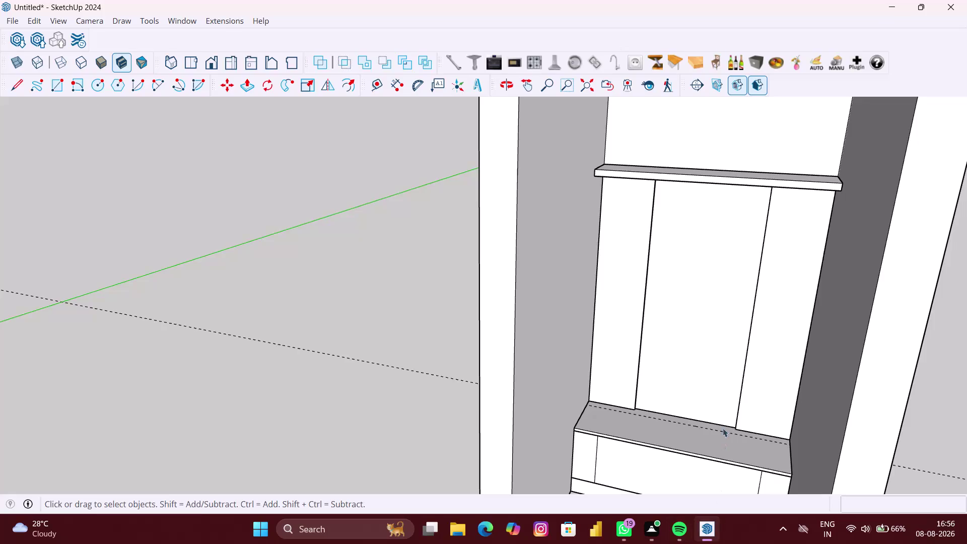
Zoom in on the left back-panel joint and select the left back panel group.
middle_drag(723, 428, 664, 432)
scroll(up, 3)
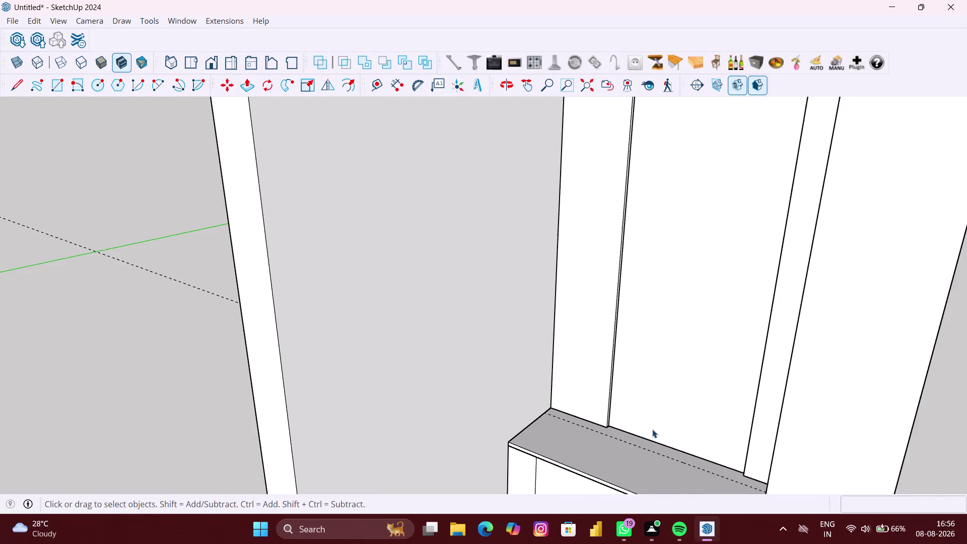
scroll(up, 3)
middle_drag(653, 430, 671, 430)
scroll(up, 3)
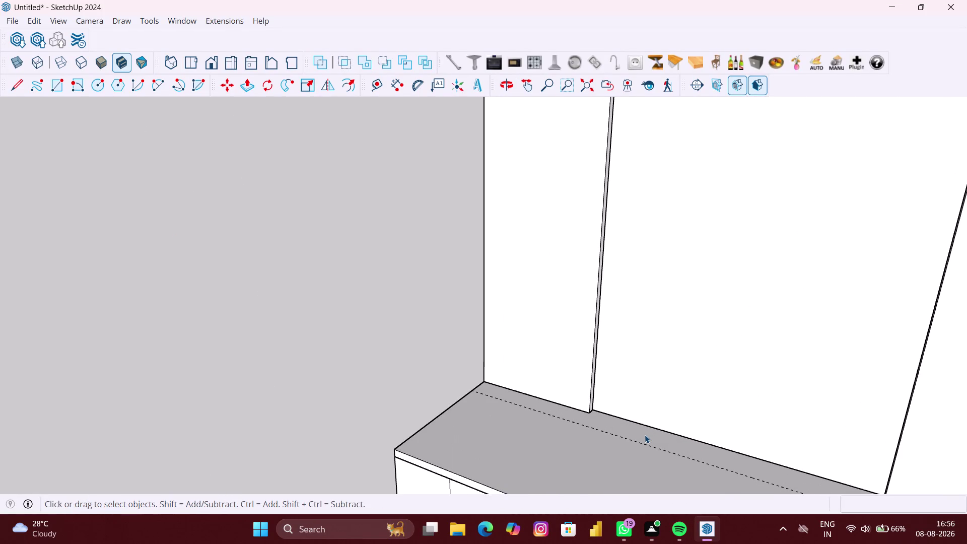
click(575, 367)
double_click(528, 359)
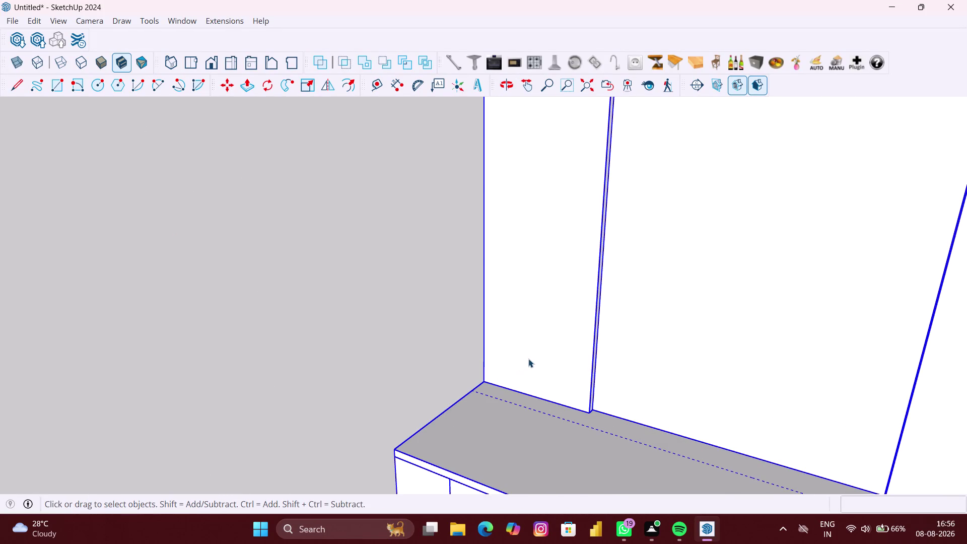
click(540, 349)
Move the left back panel slightly from its bottom corner to open a small gap.
key(m)
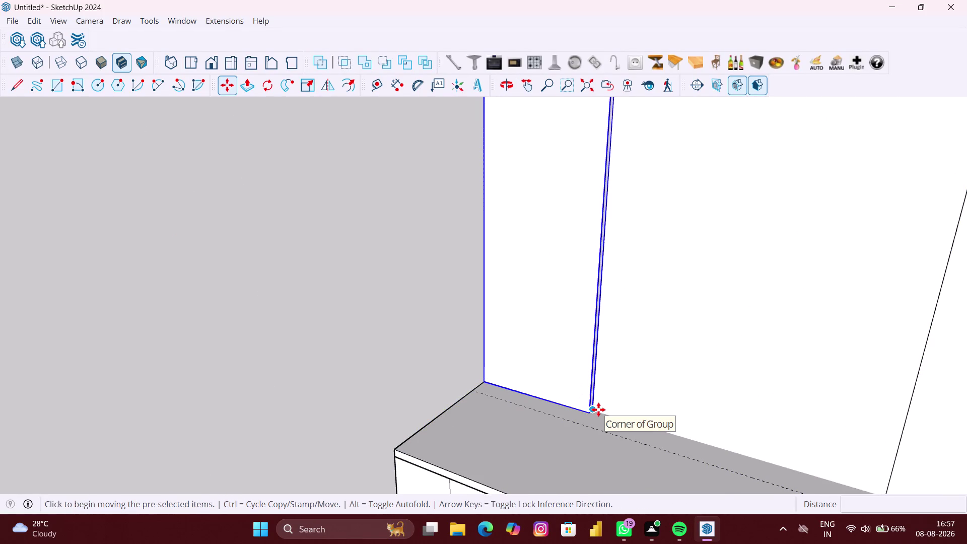
scroll(up, 3)
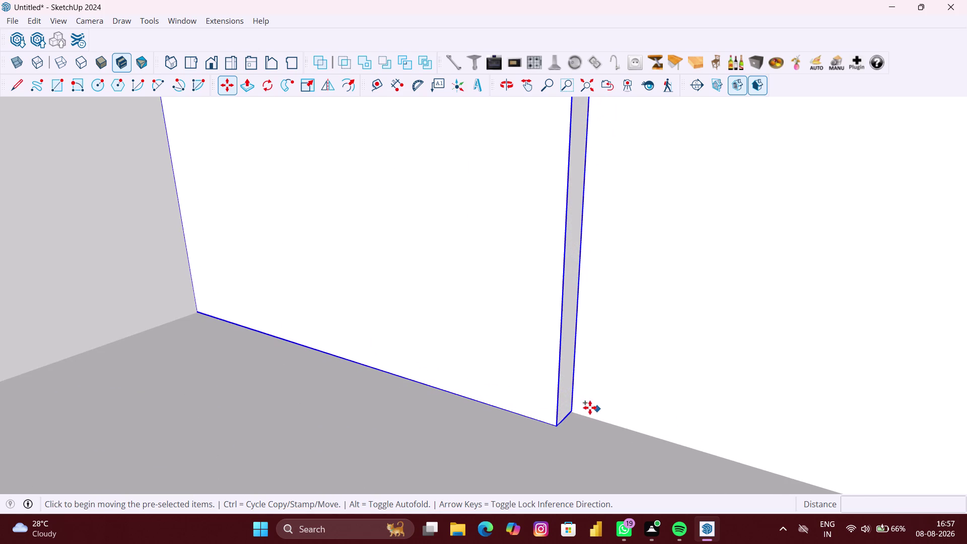
click(574, 409)
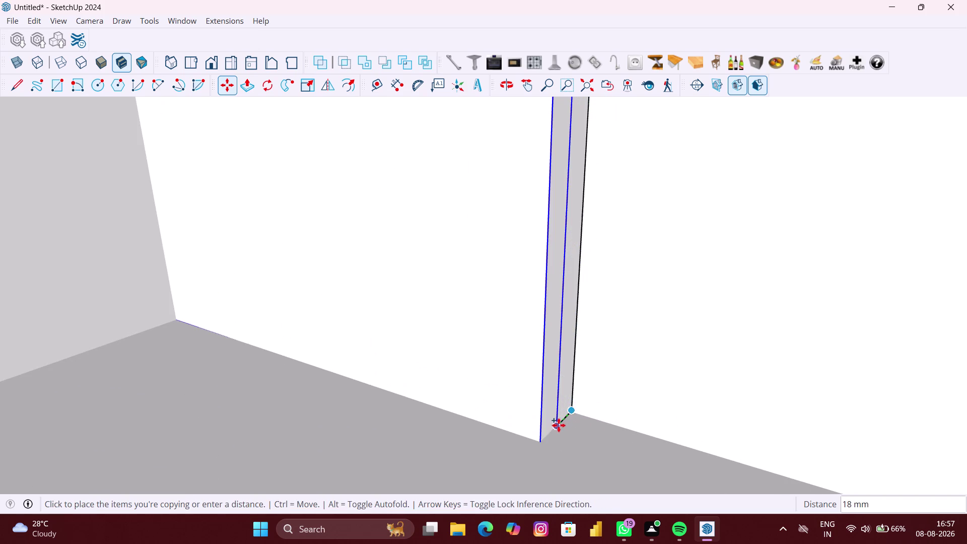
click(557, 426)
scroll(down, 3)
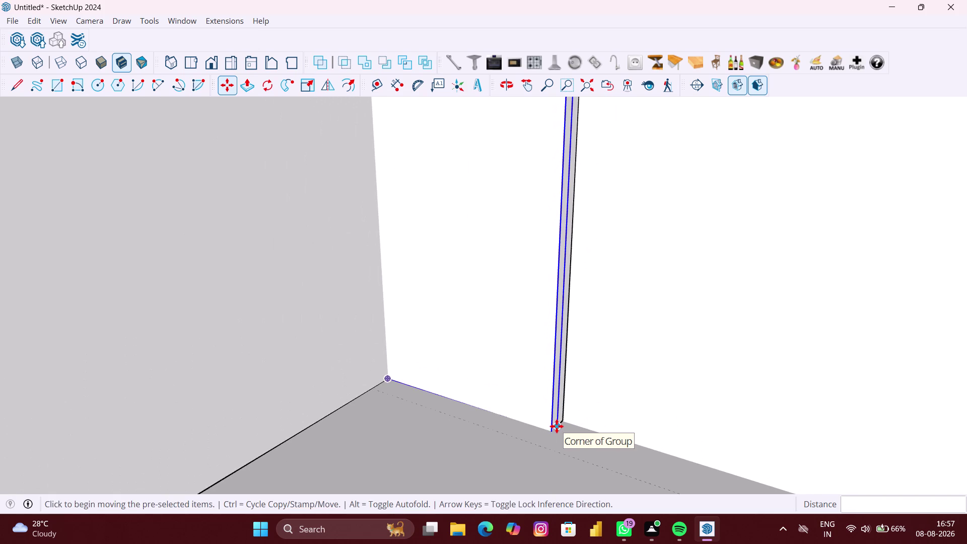
key(space)
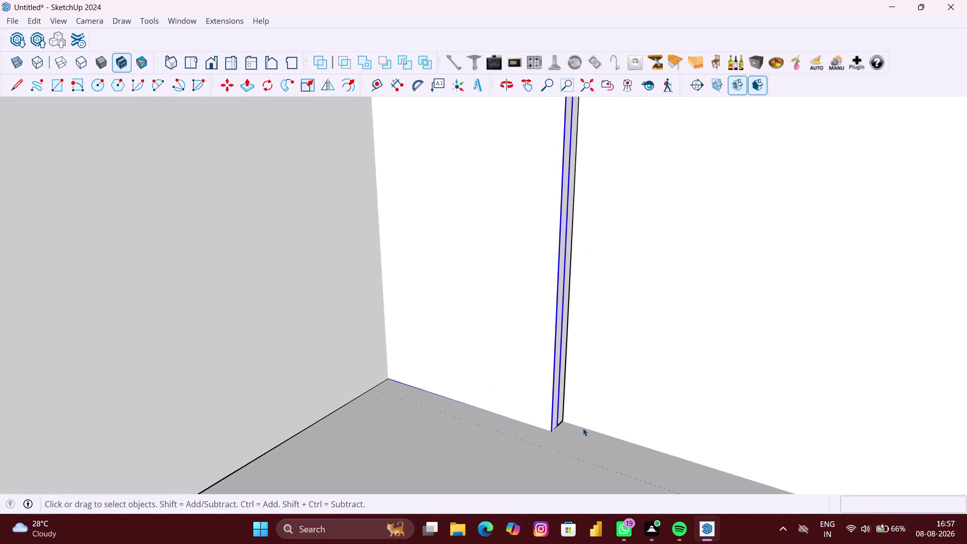
Orbit and zoom to inspect the new gap between the back panels.
scroll(down, 3)
key(space)
click(598, 429)
scroll(down, 3)
middle_drag(602, 436, 615, 441)
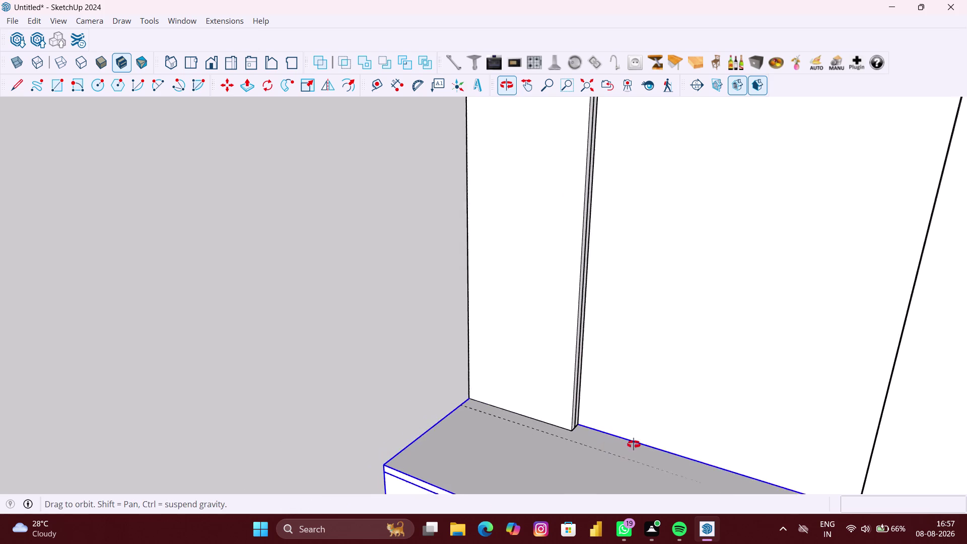
middle_drag(615, 442, 722, 446)
scroll(down, 3)
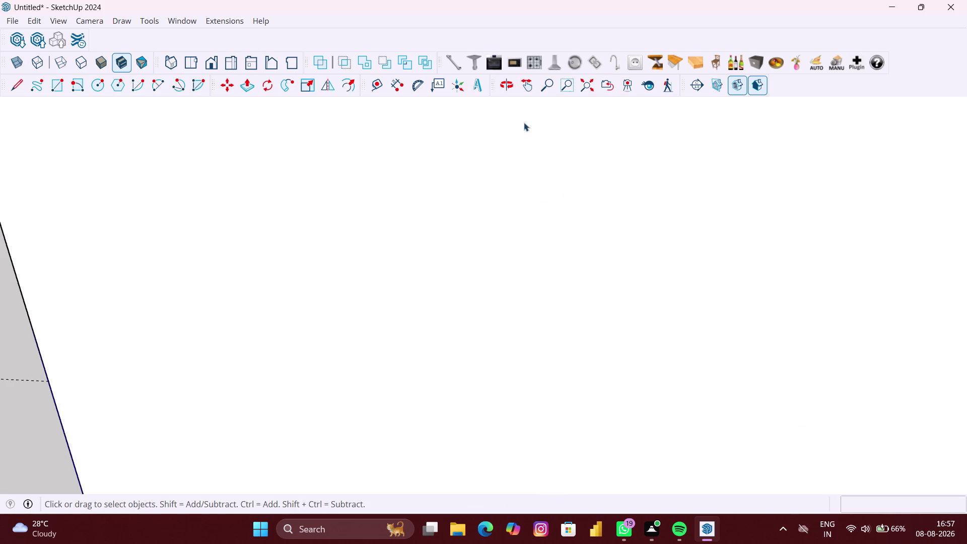
Orbit the view over the drawer base toward the right back-panel joint.
click(582, 91)
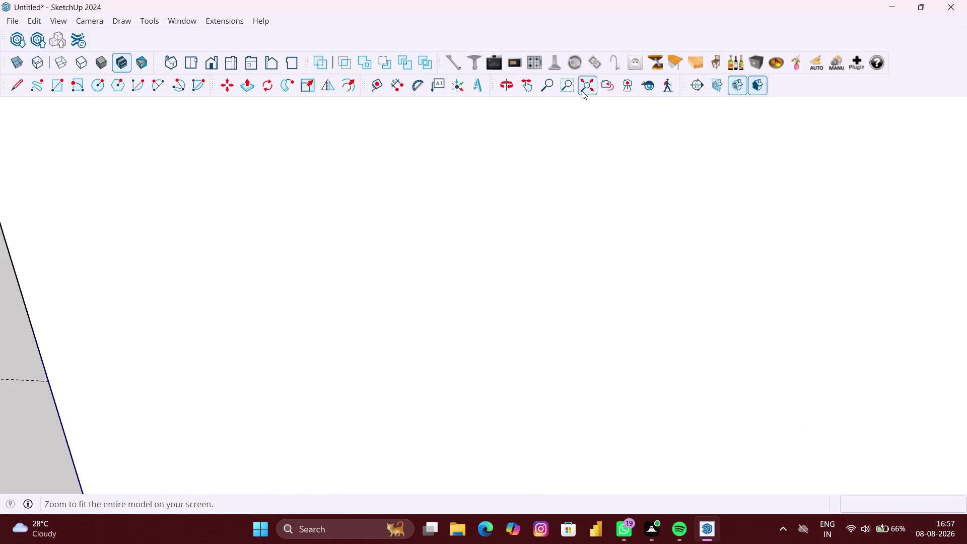
scroll(up, 3)
middle_drag(538, 346, 597, 353)
scroll(up, 3)
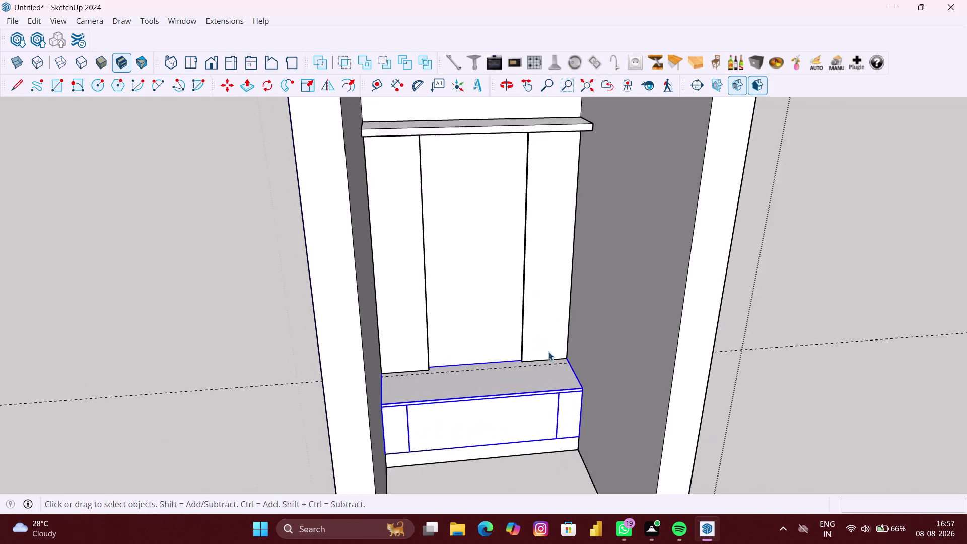
middle_drag(547, 352, 532, 359)
scroll(up, 3)
middle_drag(527, 358, 556, 362)
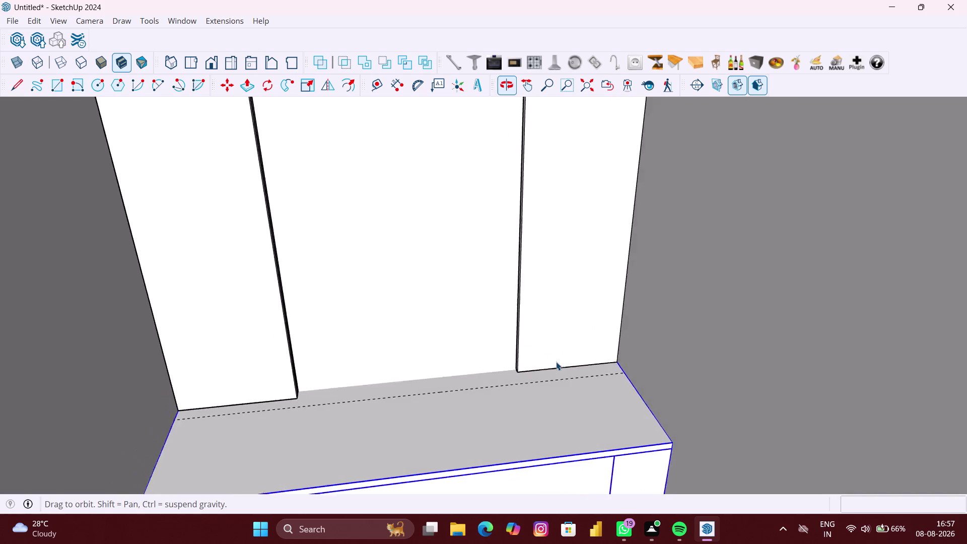
scroll(up, 3)
middle_drag(535, 362, 566, 362)
scroll(up, 3)
middle_drag(548, 362, 554, 361)
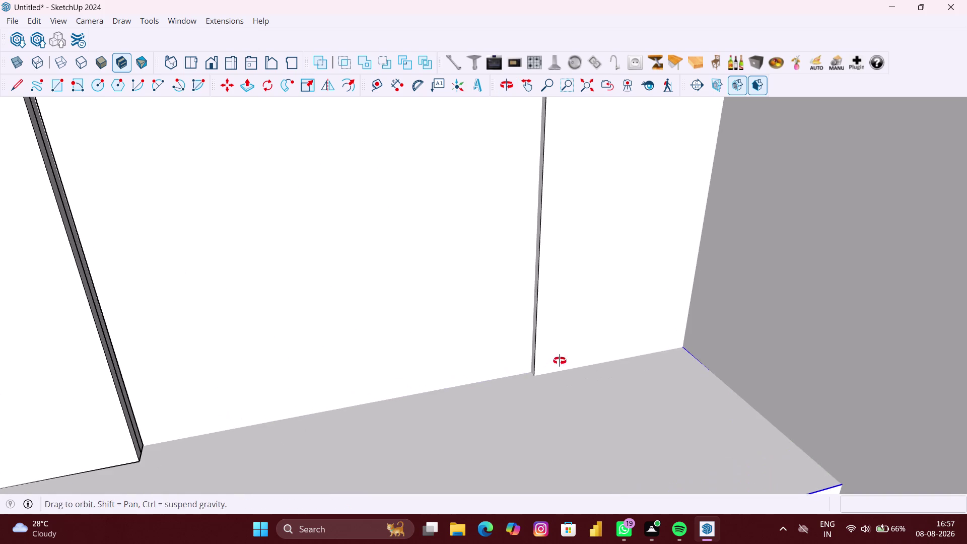
middle_drag(554, 362, 563, 360)
scroll(up, 3)
Nudge the right back panel from its bottom corner, leaving a narrow gap beside the middle panel.
click(571, 352)
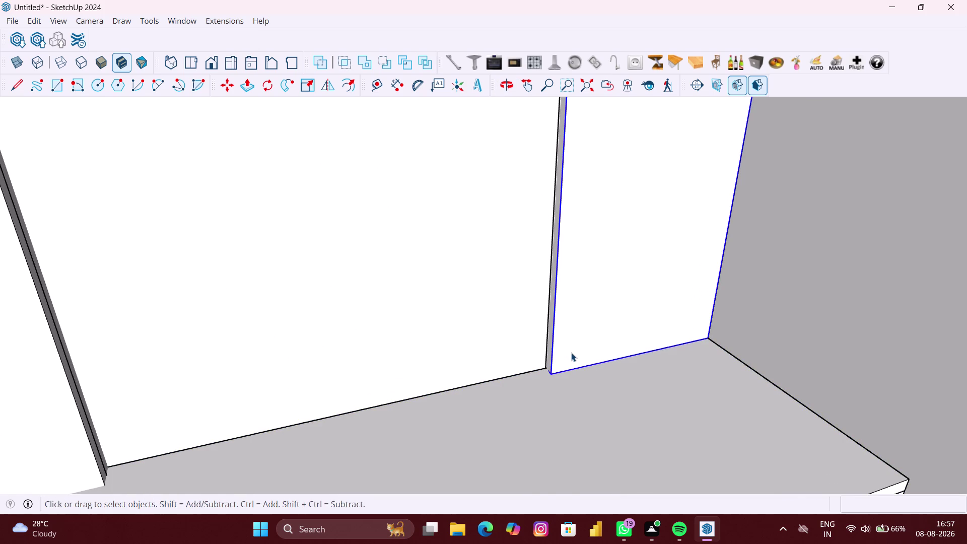
key(m)
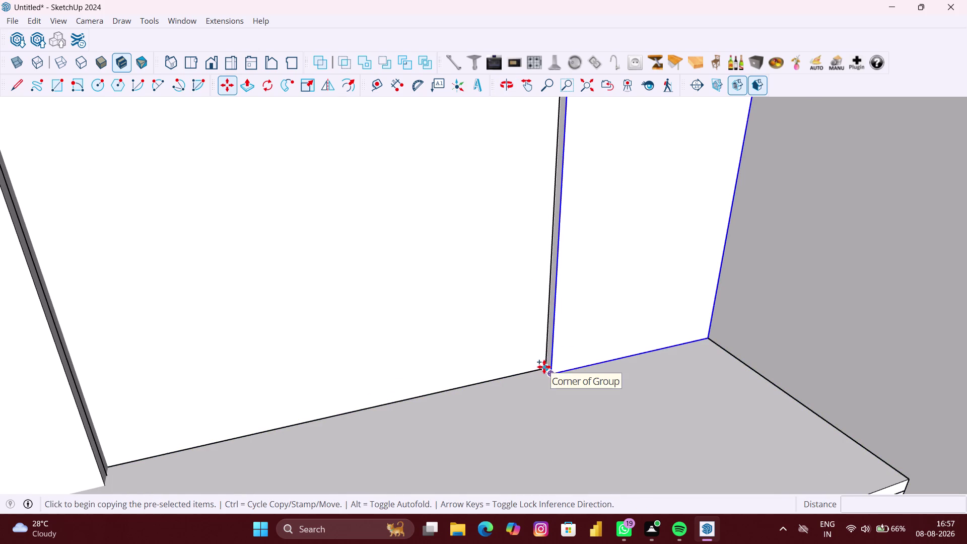
scroll(up, 3)
scroll(up, 3)
click(546, 367)
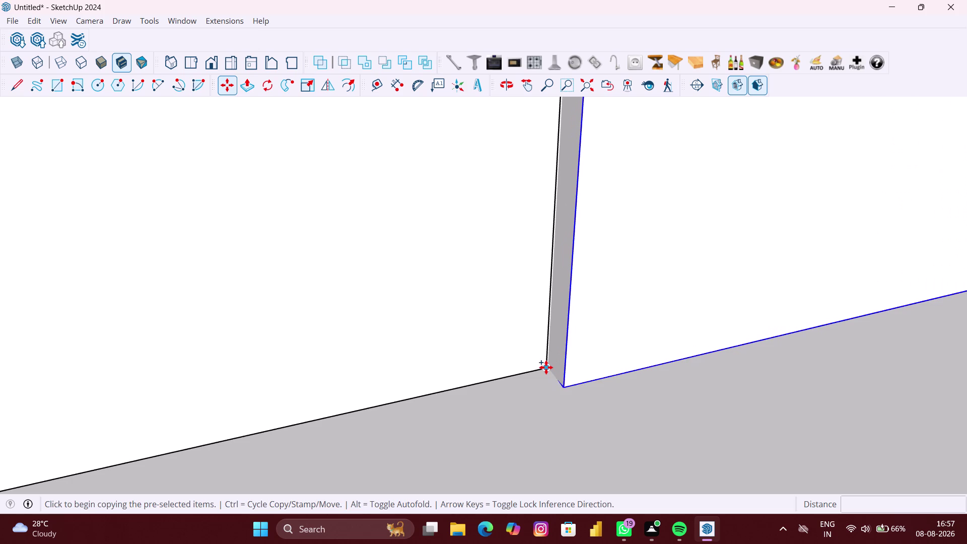
click(561, 388)
scroll(down, 3)
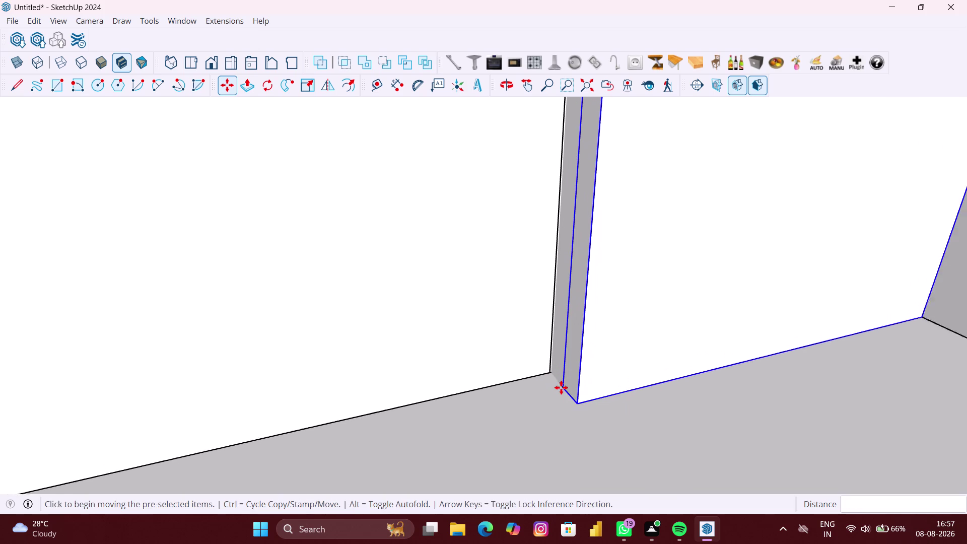
scroll(down, 3)
scroll(down, 3)
scroll(down, 3)
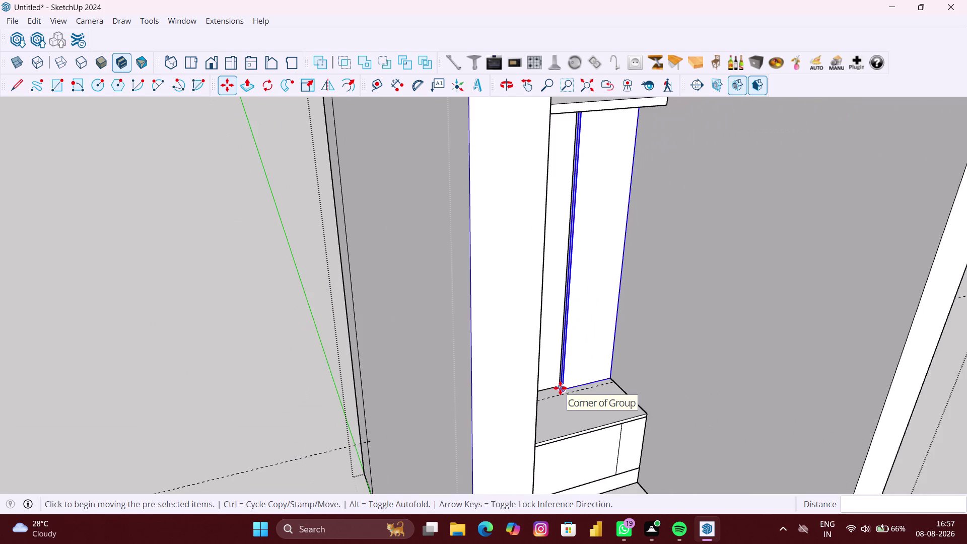
scroll(down, 3)
middle_drag(560, 388, 451, 360)
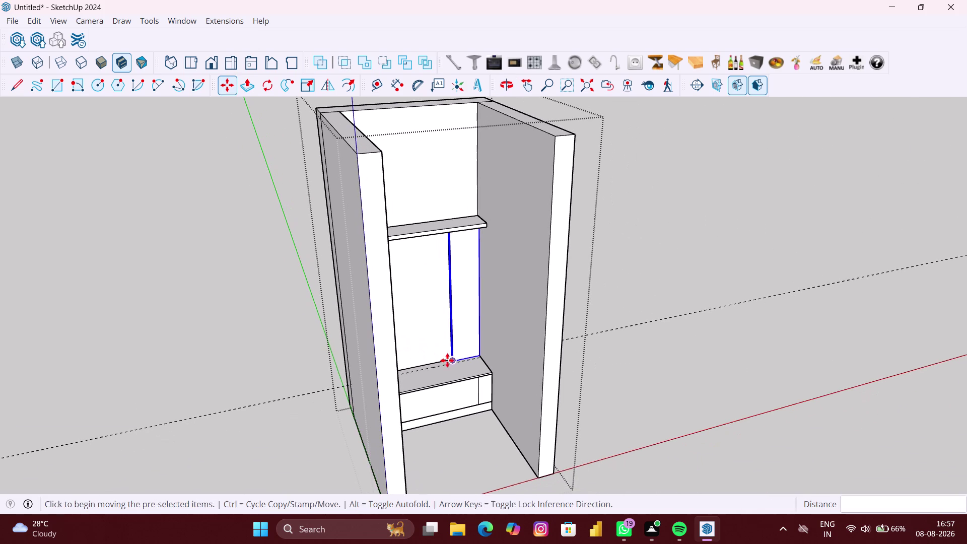
key(space)
click(631, 390)
middle_drag(634, 391, 545, 374)
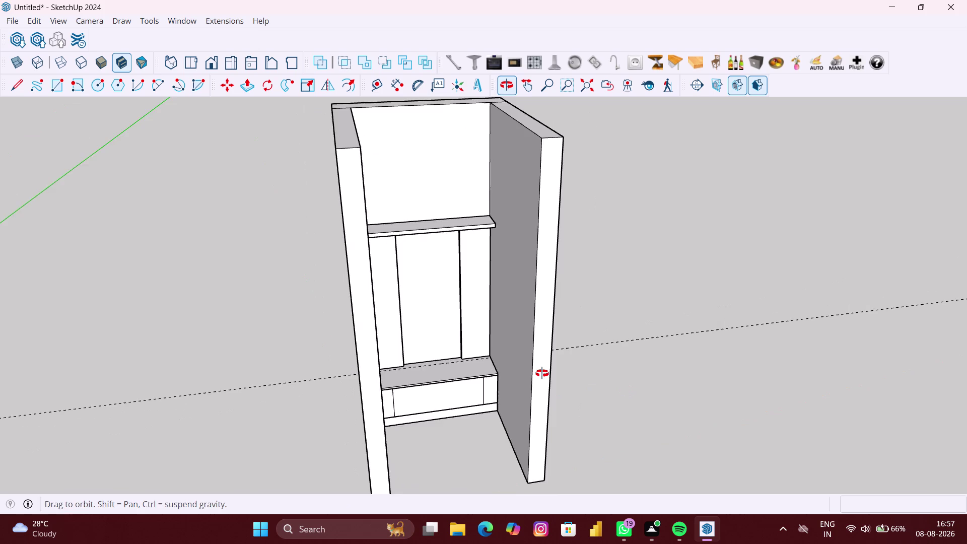
middle_drag(544, 374, 540, 372)
scroll(up, 3)
middle_drag(470, 371, 478, 348)
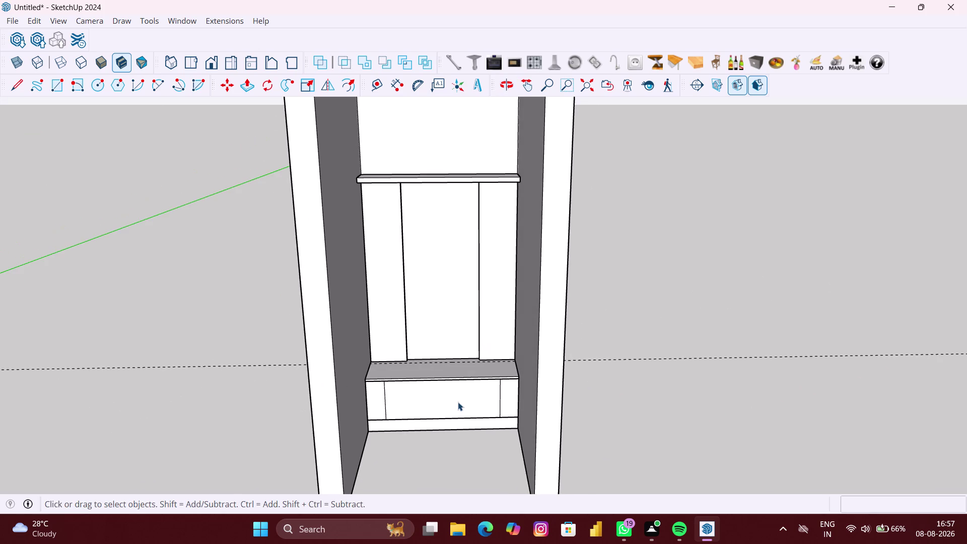
scroll(up, 3)
middle_click(456, 399)
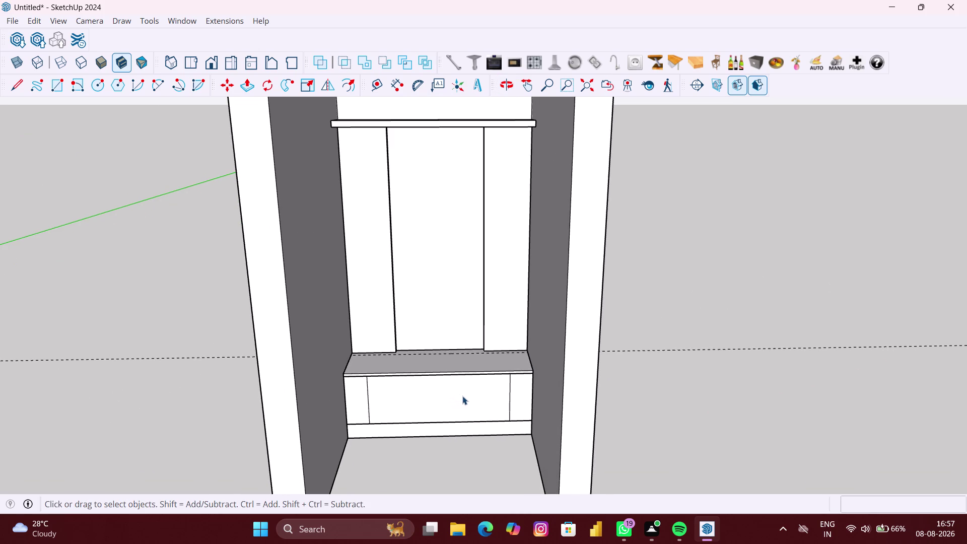
scroll(down, 3)
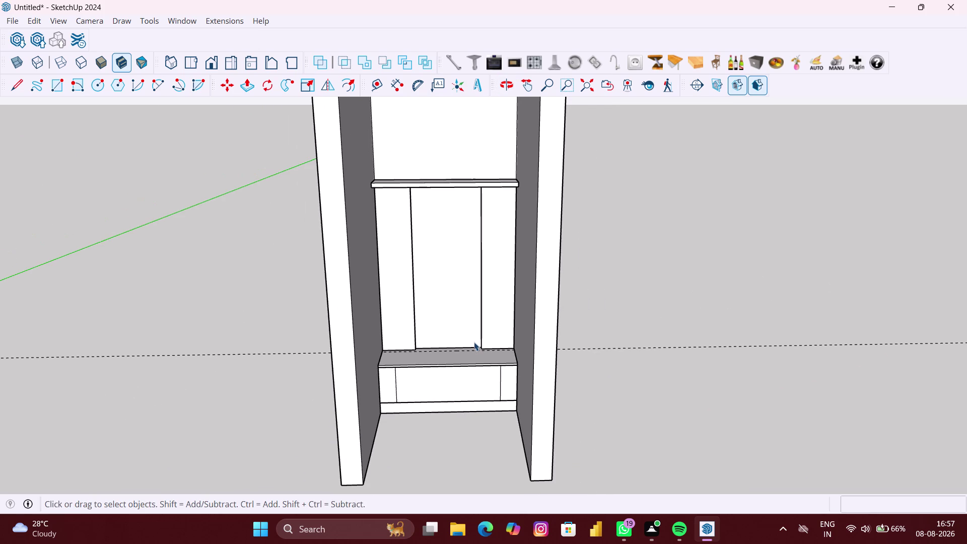